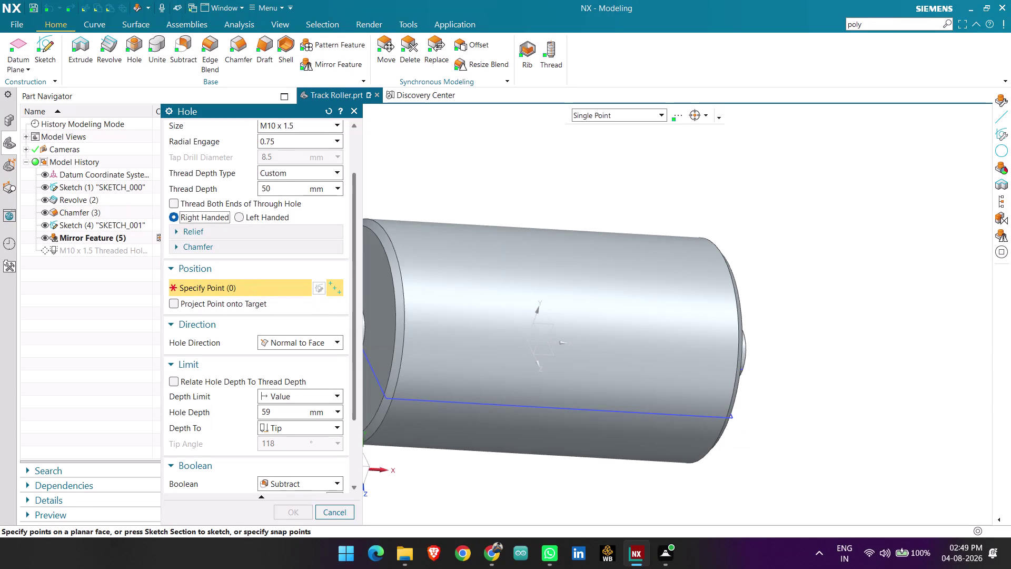
Turn the view to the end boss and place the M10x1.5 hole at its arc center.
middle_drag(800, 354, 734, 347)
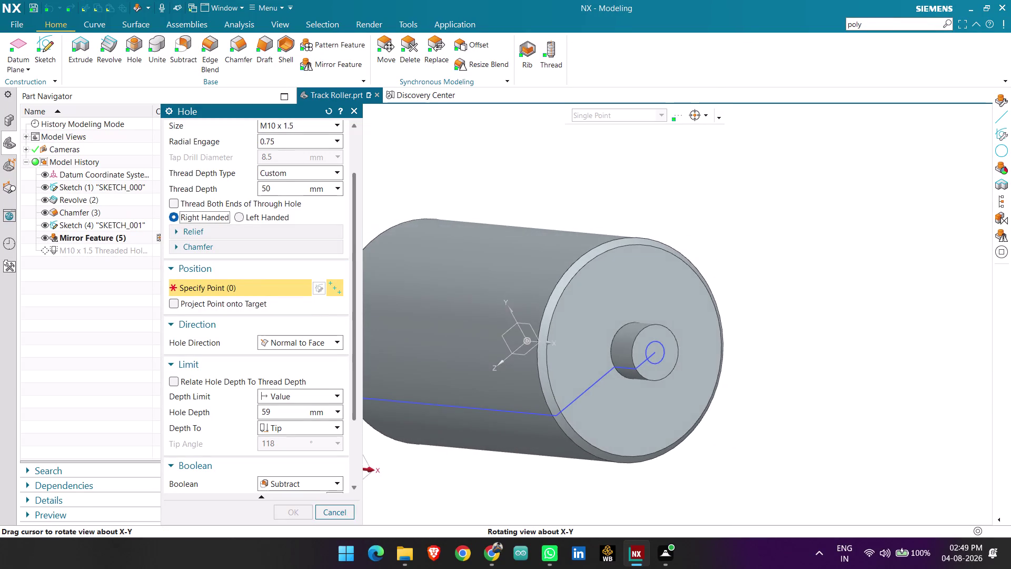
middle_drag(734, 347, 725, 347)
scroll(up, 3)
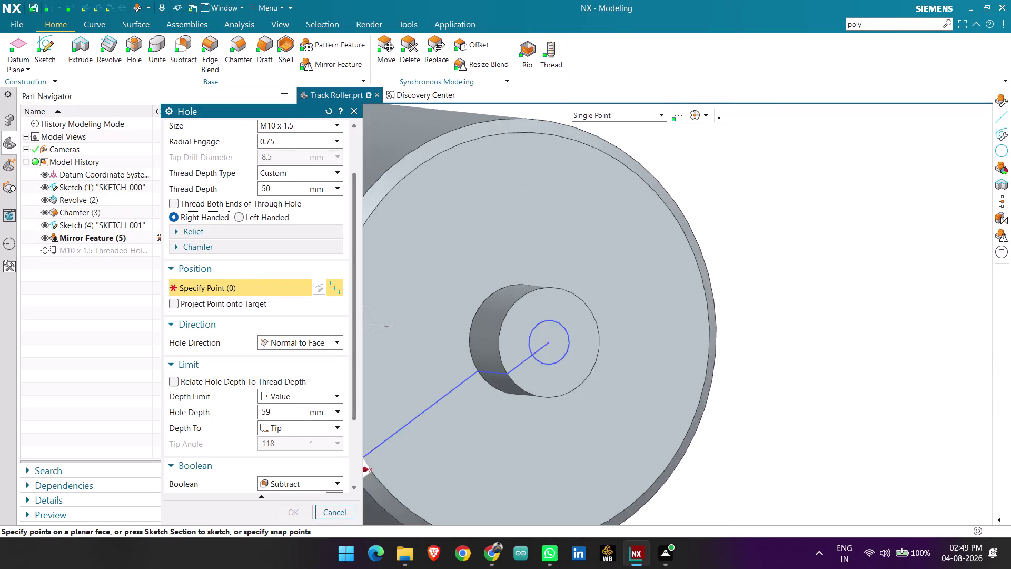
scroll(up, 3)
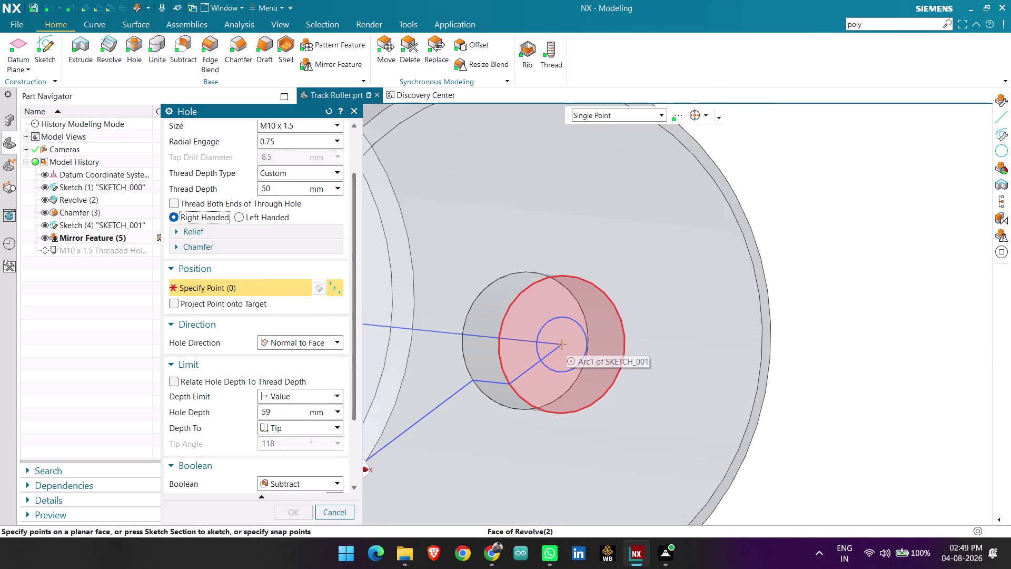
click(562, 345)
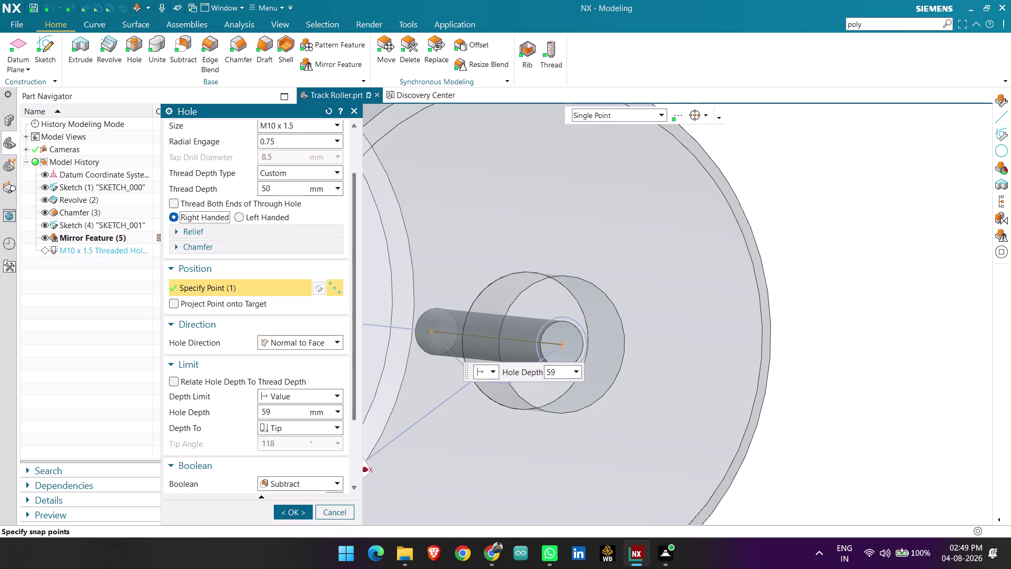
scroll(down, 3)
middle_drag(878, 345, 918, 339)
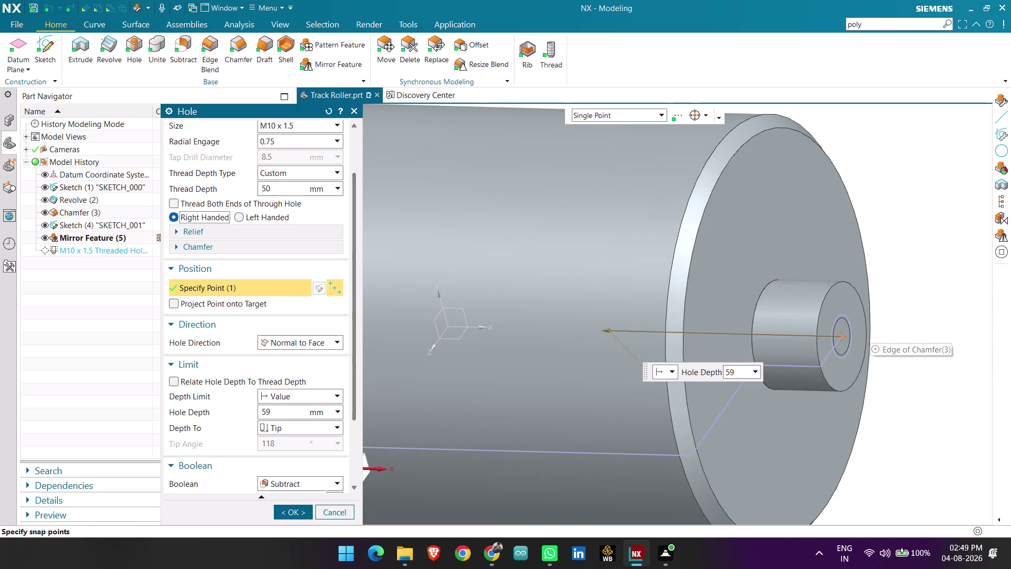
scroll(down, 3)
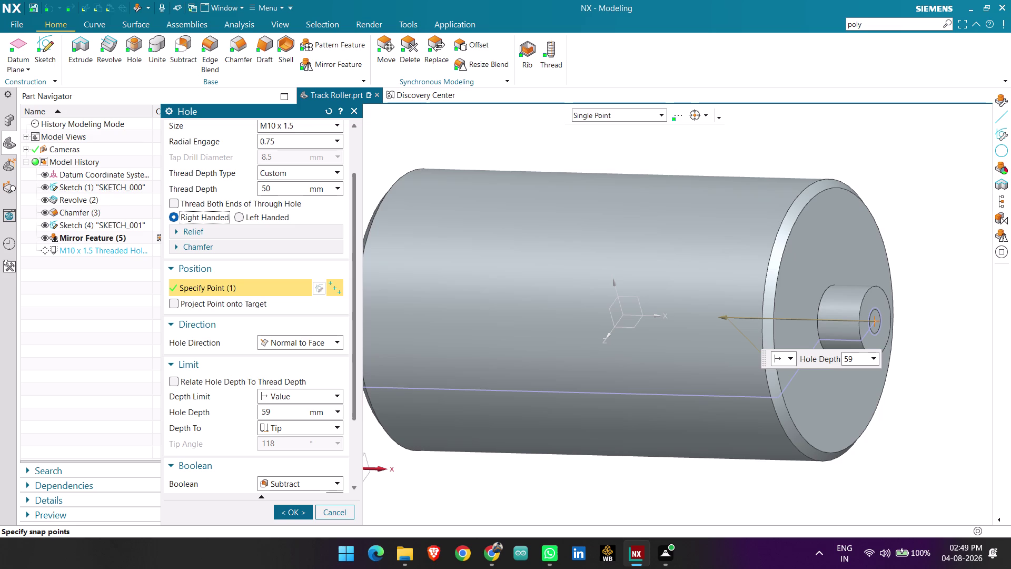
scroll(up, 3)
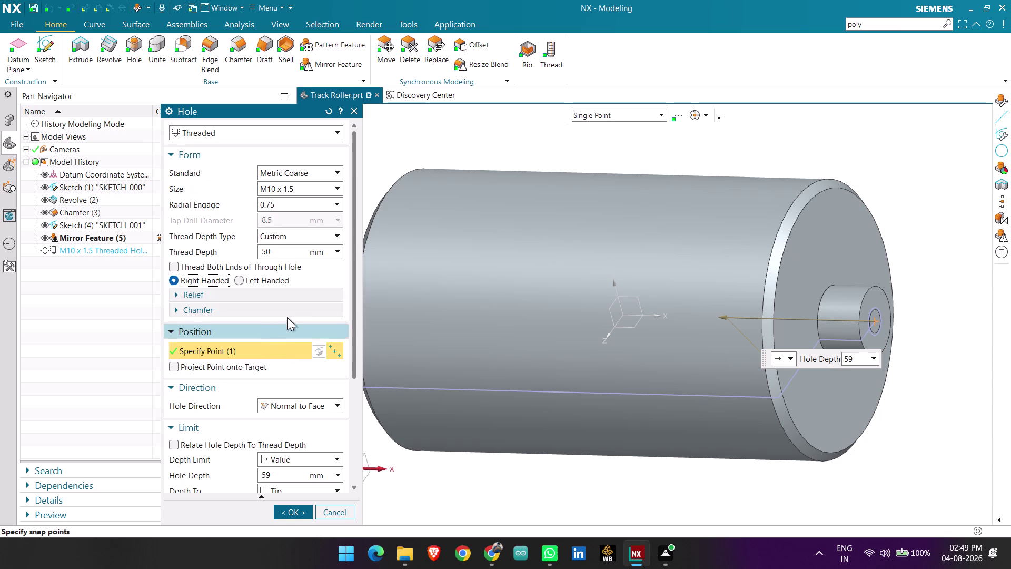
Change the Thread Depth Type from the 50 mm value to 1.5xDiameter and check the hole preview.
click(295, 236)
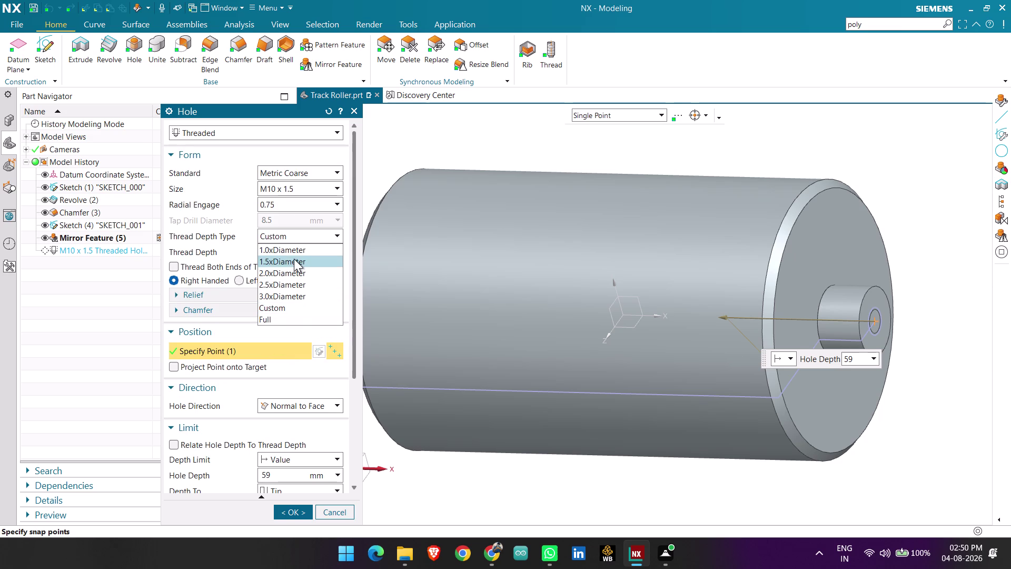
click(293, 261)
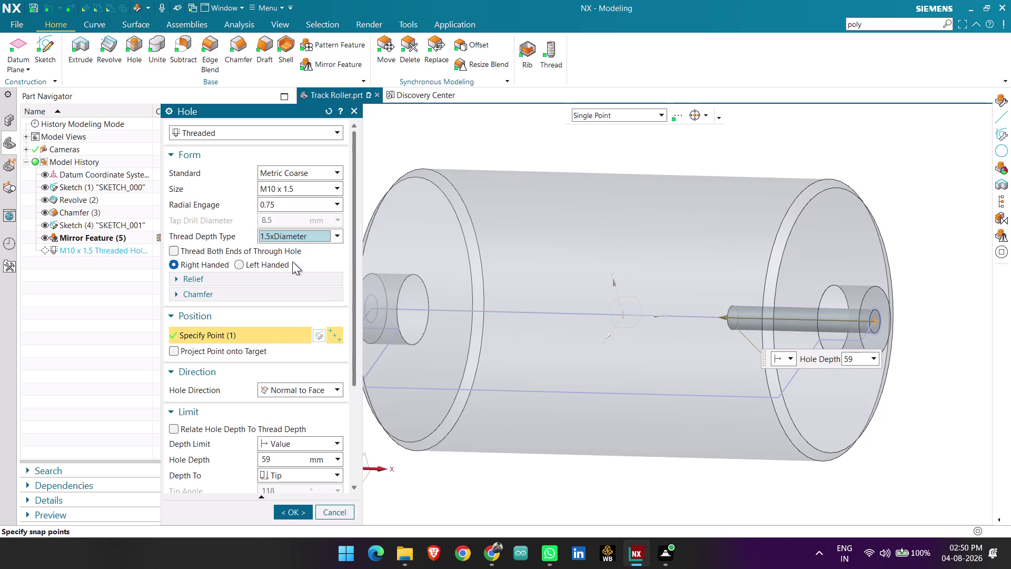
scroll(down, 3)
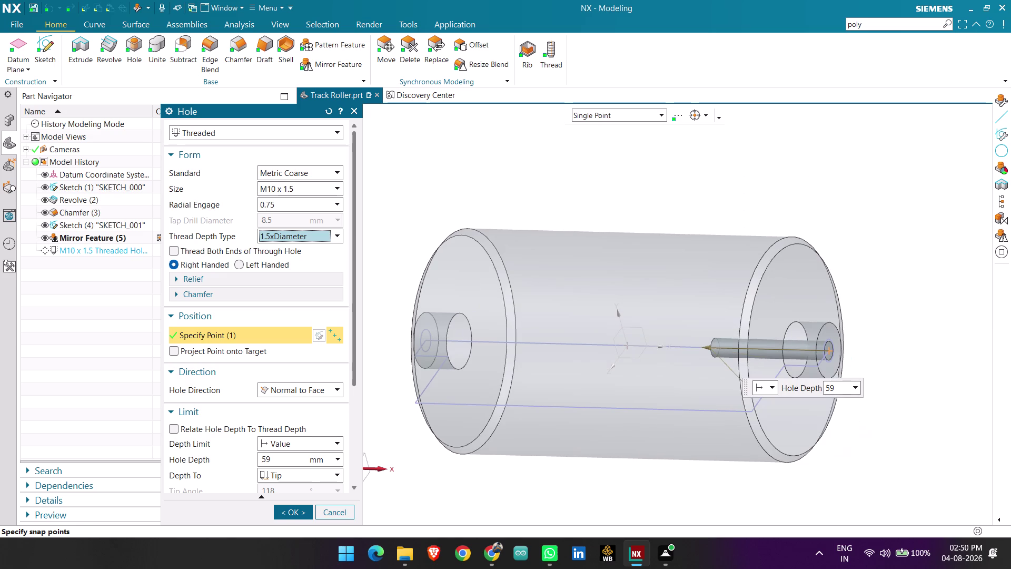
middle_drag(644, 468, 670, 467)
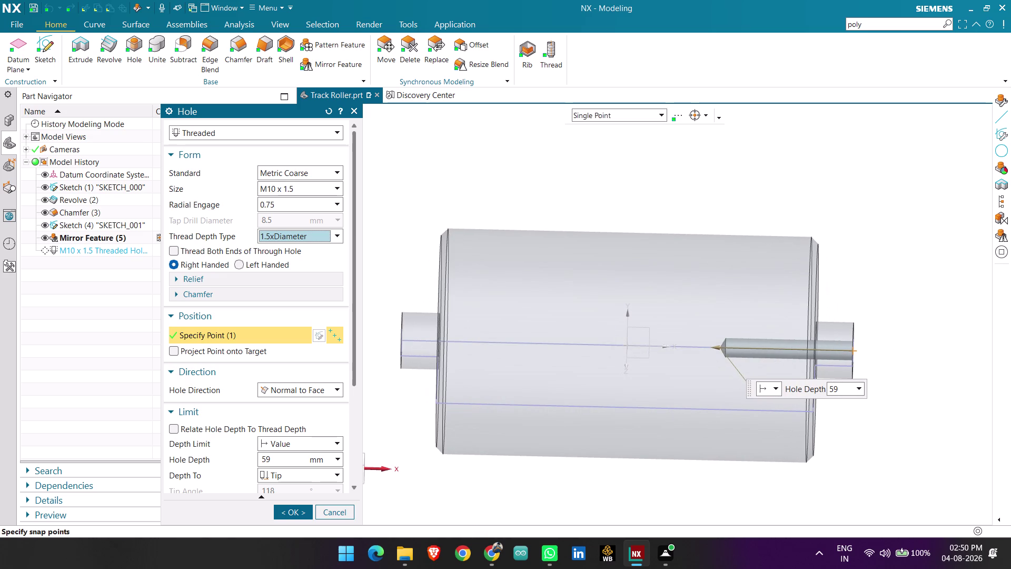
scroll(down, 3)
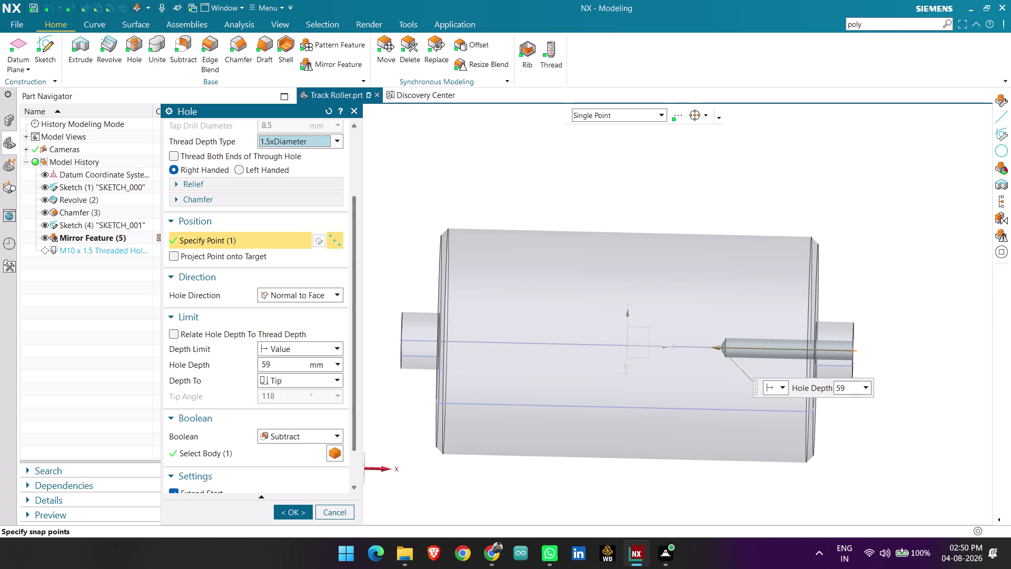
scroll(up, 3)
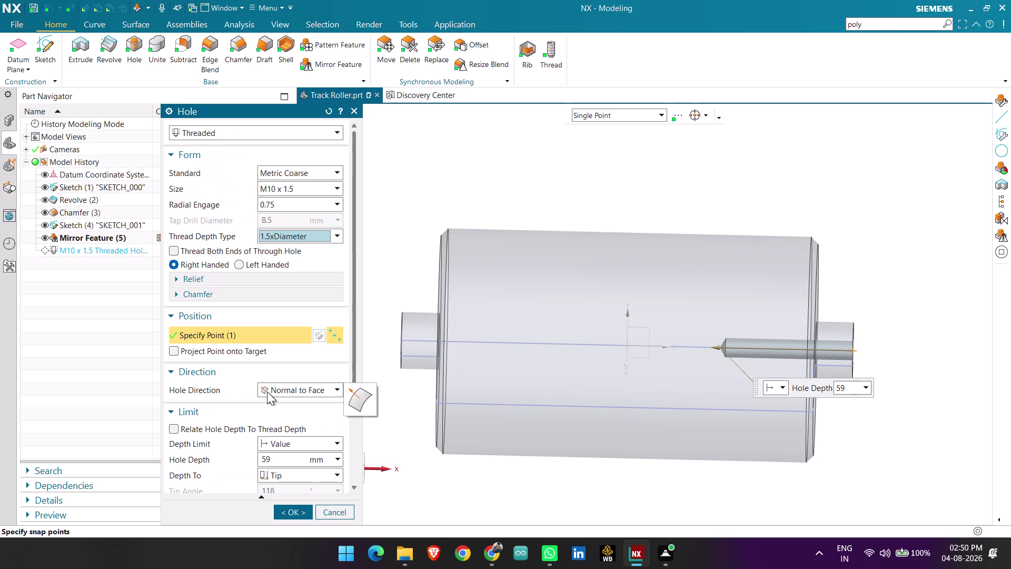